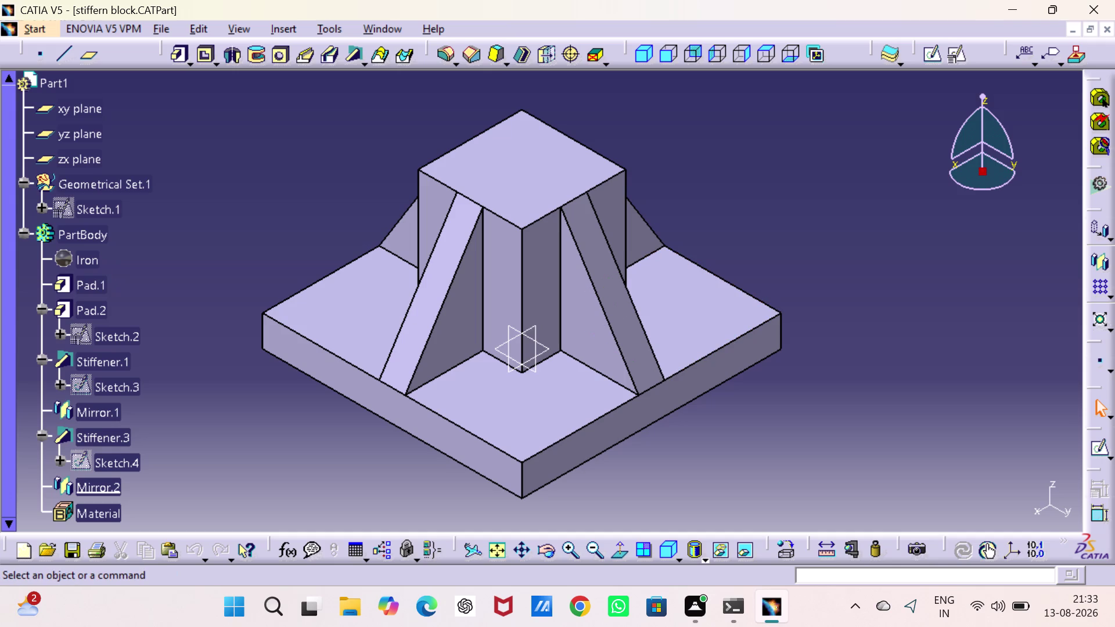
Show the Start menu's Mechanical Design submenu with Drafting highlighted.
click(38, 28)
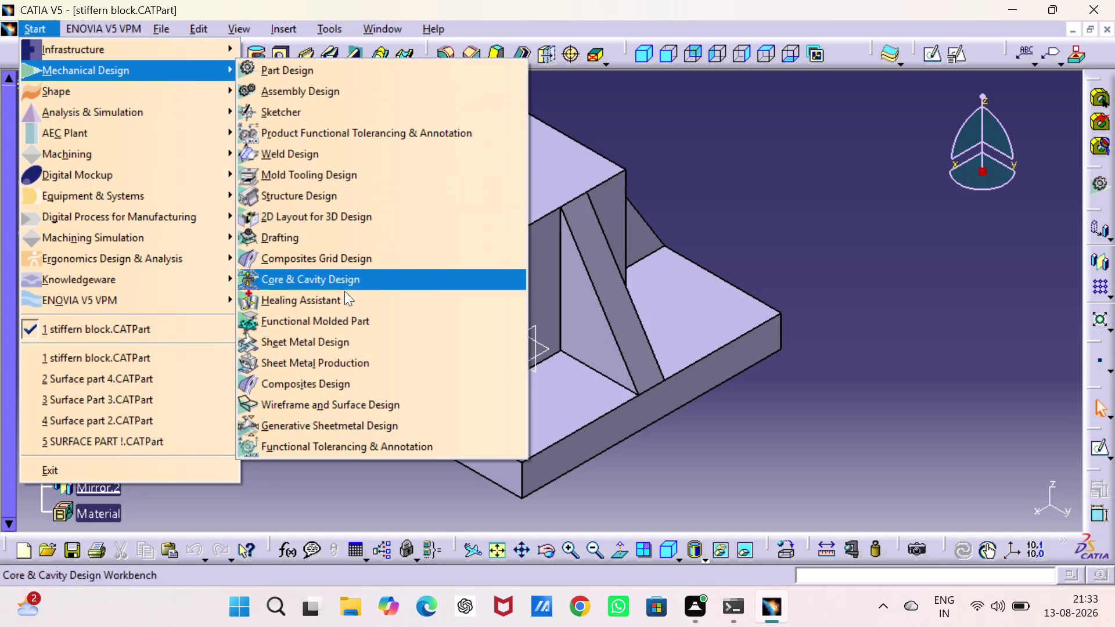
click(351, 240)
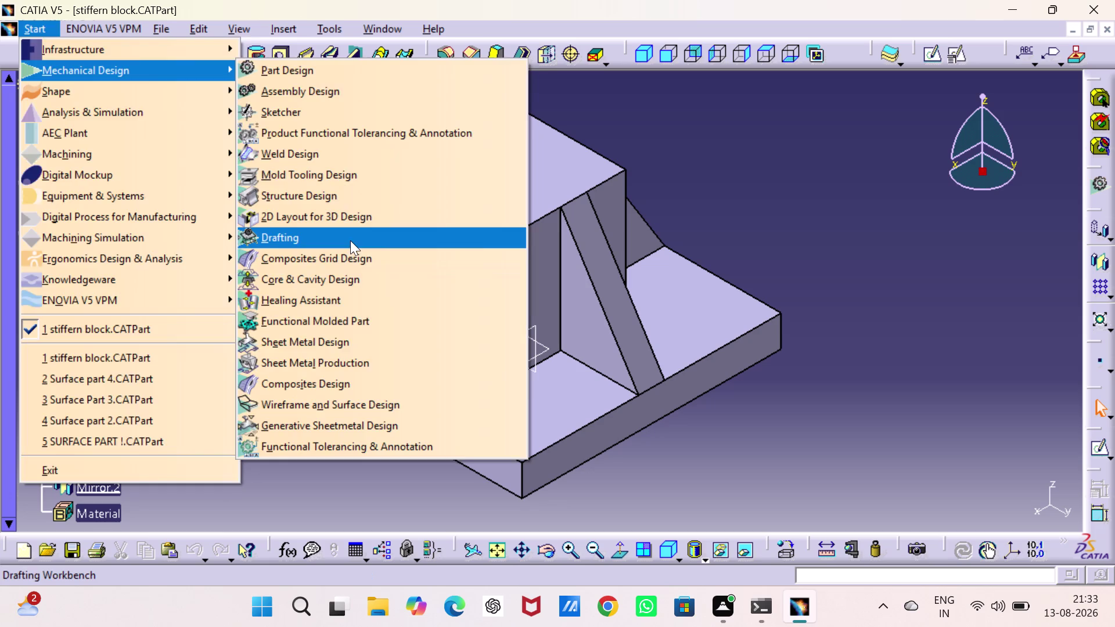